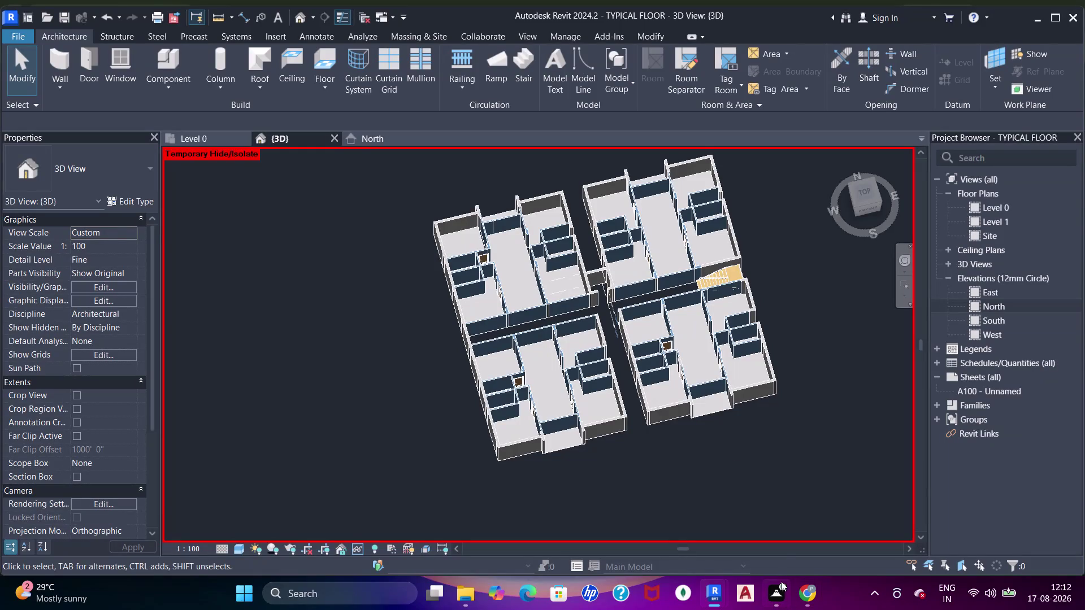
click(780, 585)
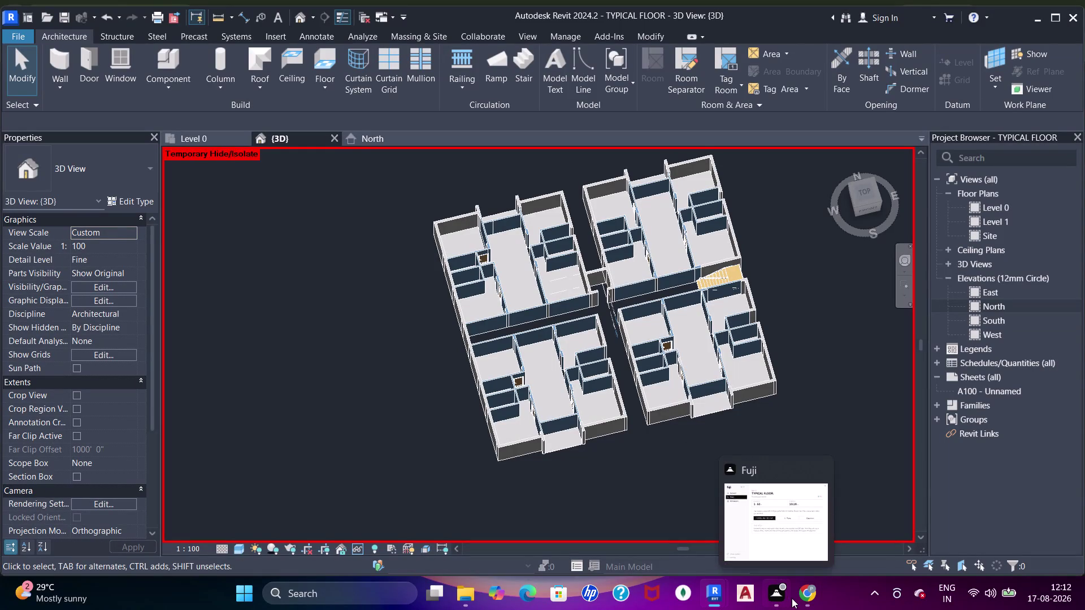